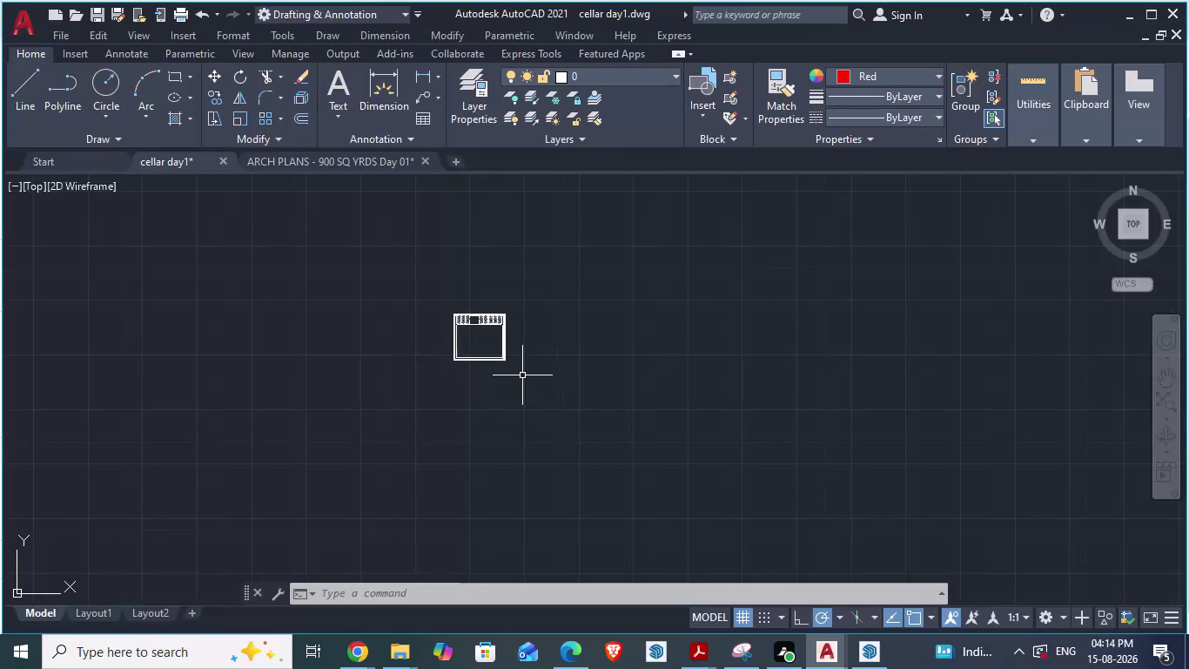
scroll(up, 3)
scroll(up, 3)
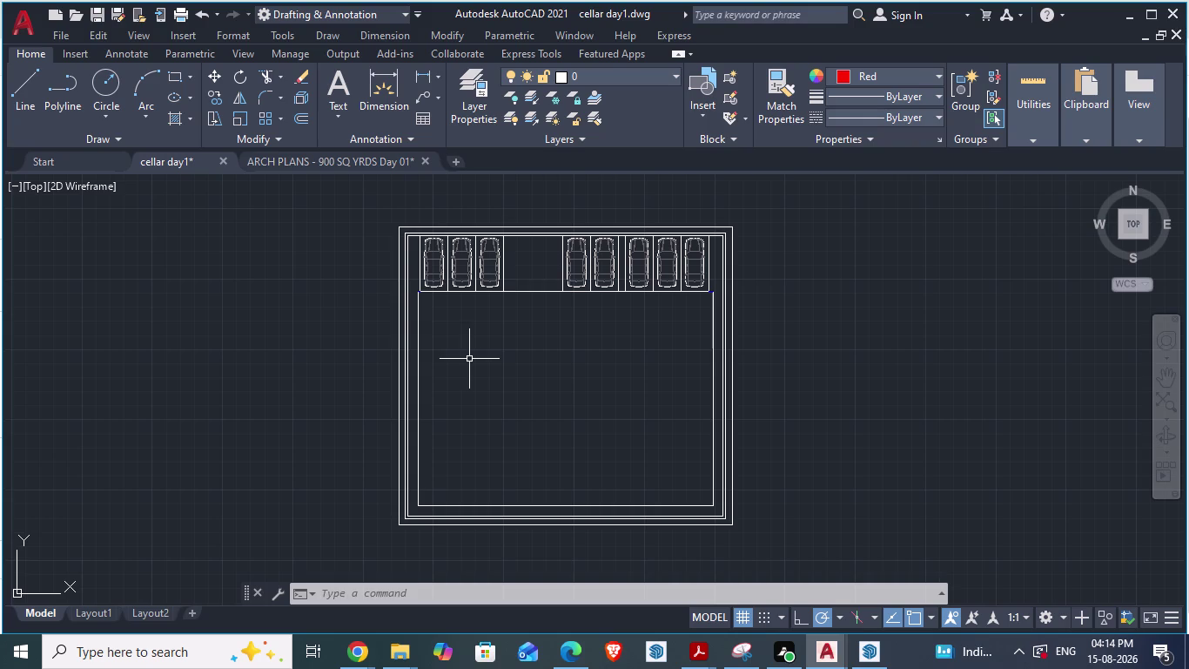
scroll(up, 3)
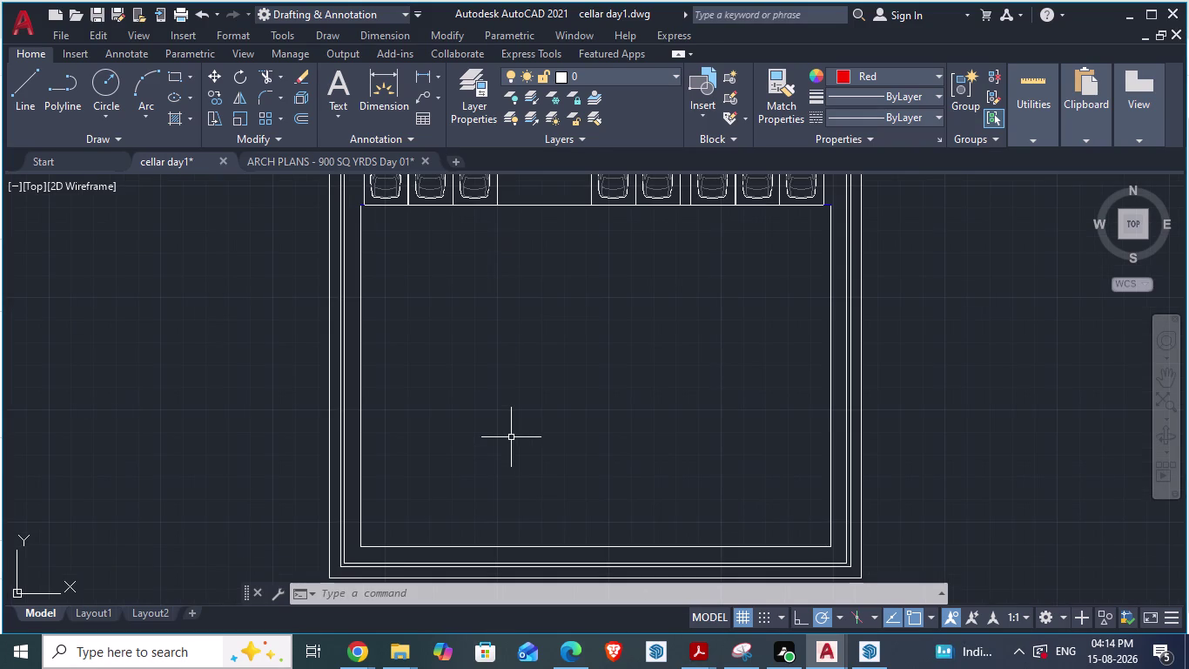
scroll(up, 3)
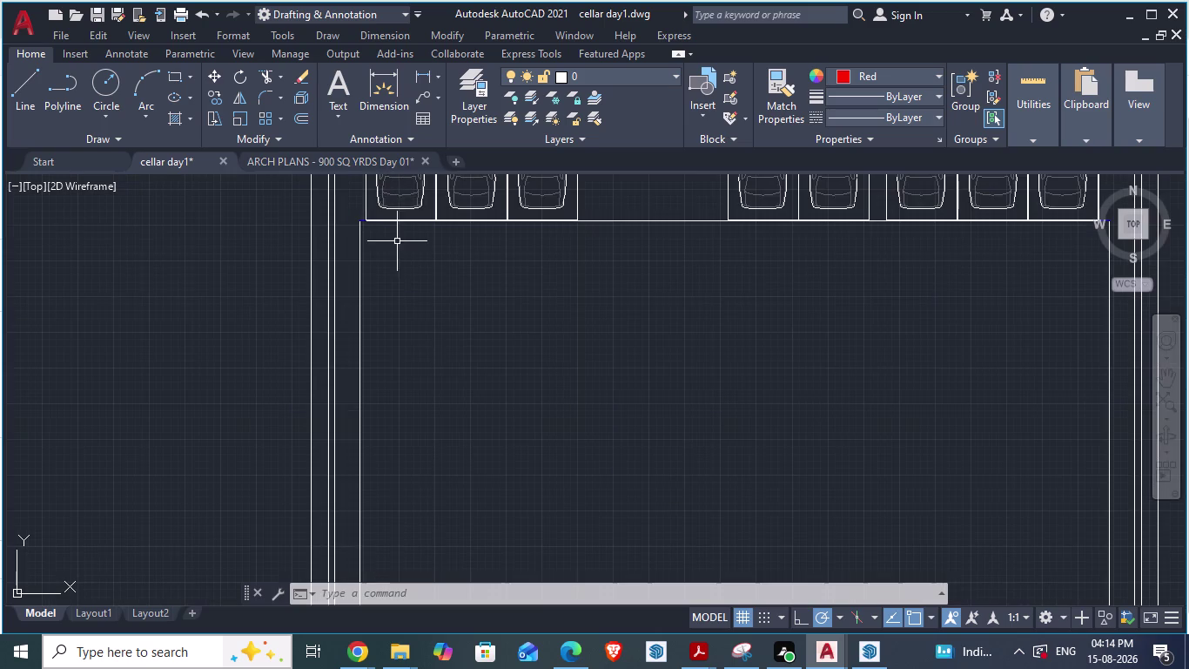
scroll(down, 3)
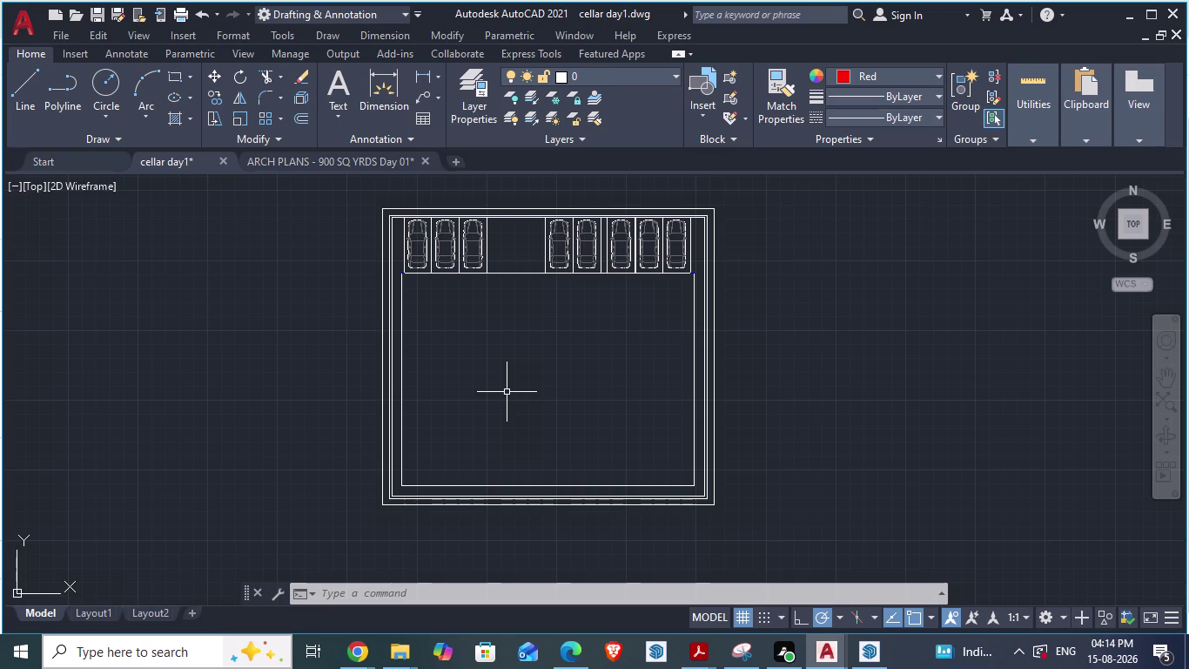
scroll(up, 3)
scroll(up, 3)
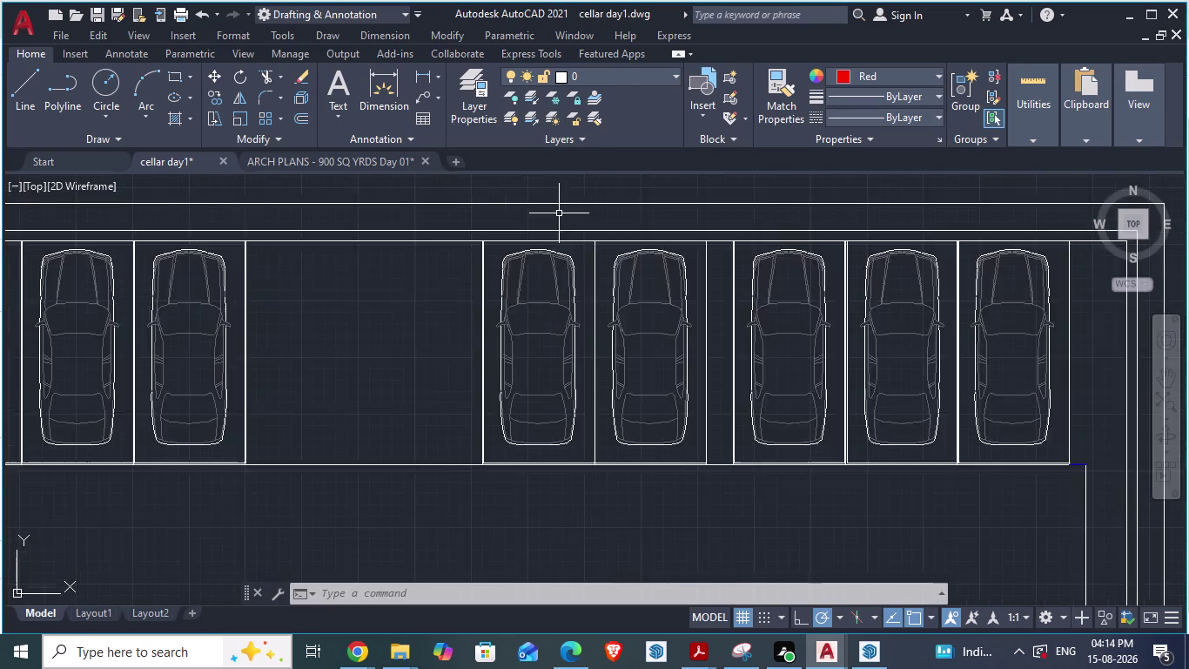
scroll(up, 3)
scroll(down, 3)
scroll(up, 3)
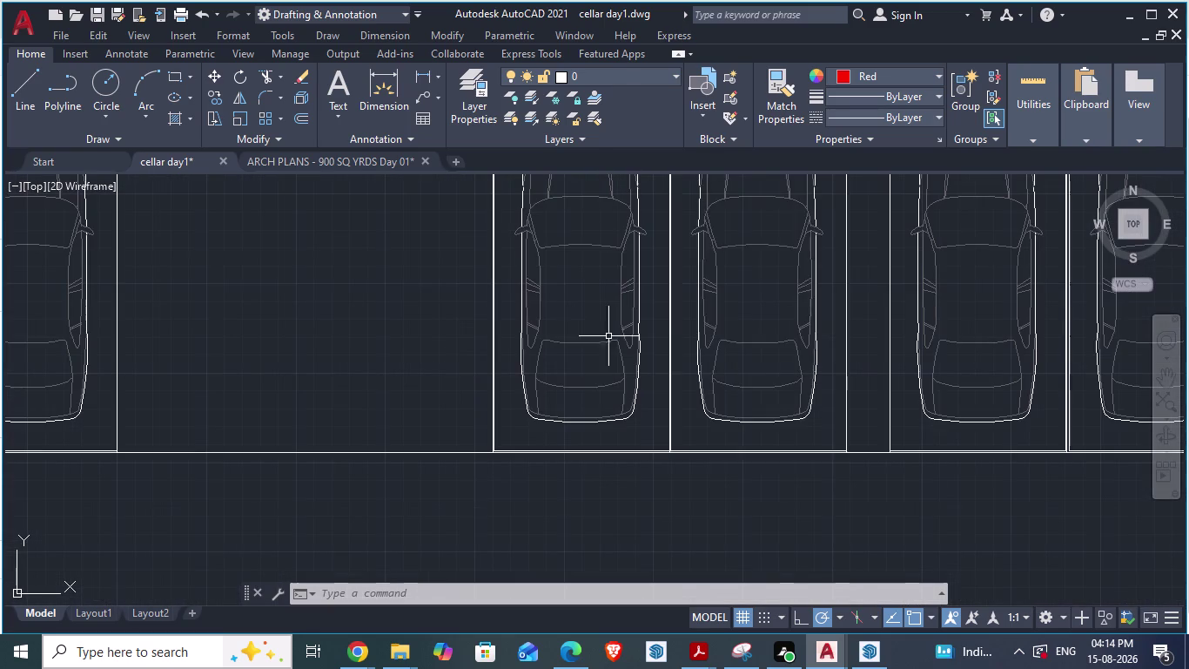
scroll(down, 3)
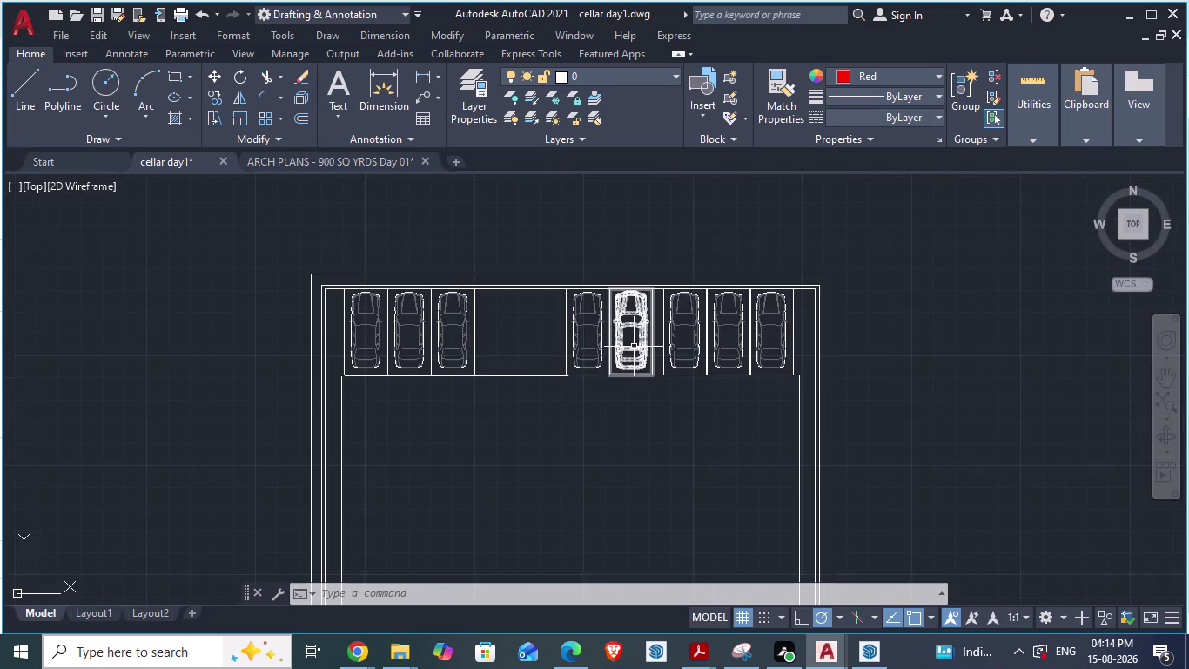
scroll(up, 3)
scroll(down, 3)
scroll(down, 3)
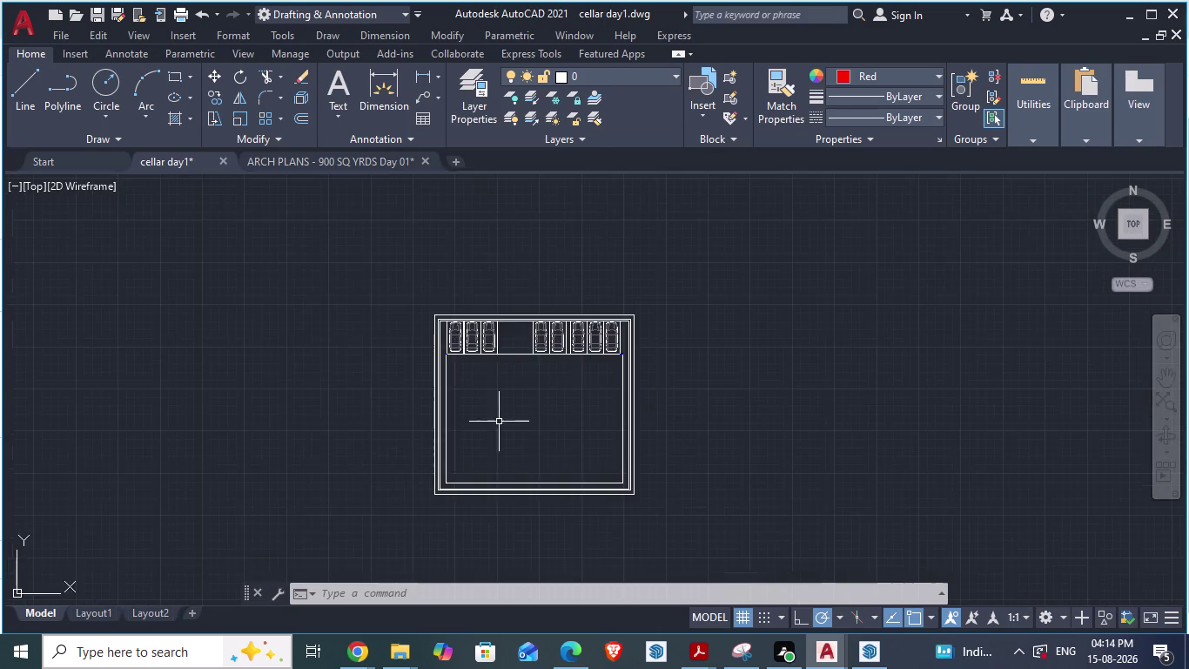
scroll(up, 3)
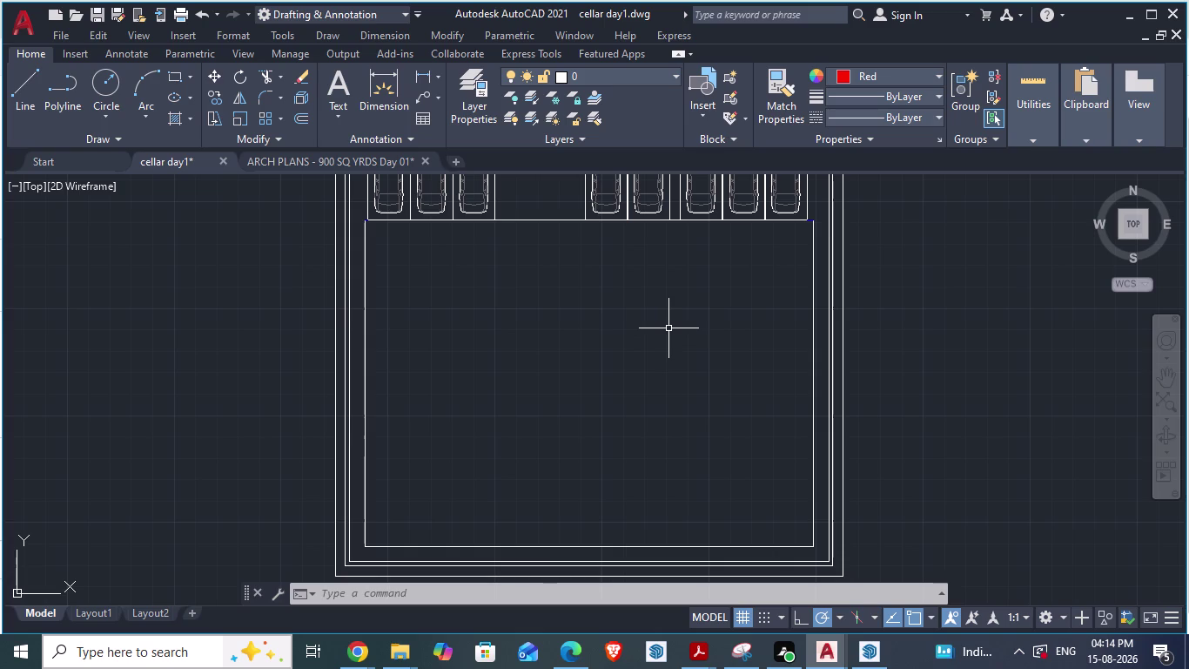
scroll(down, 3)
scroll(up, 3)
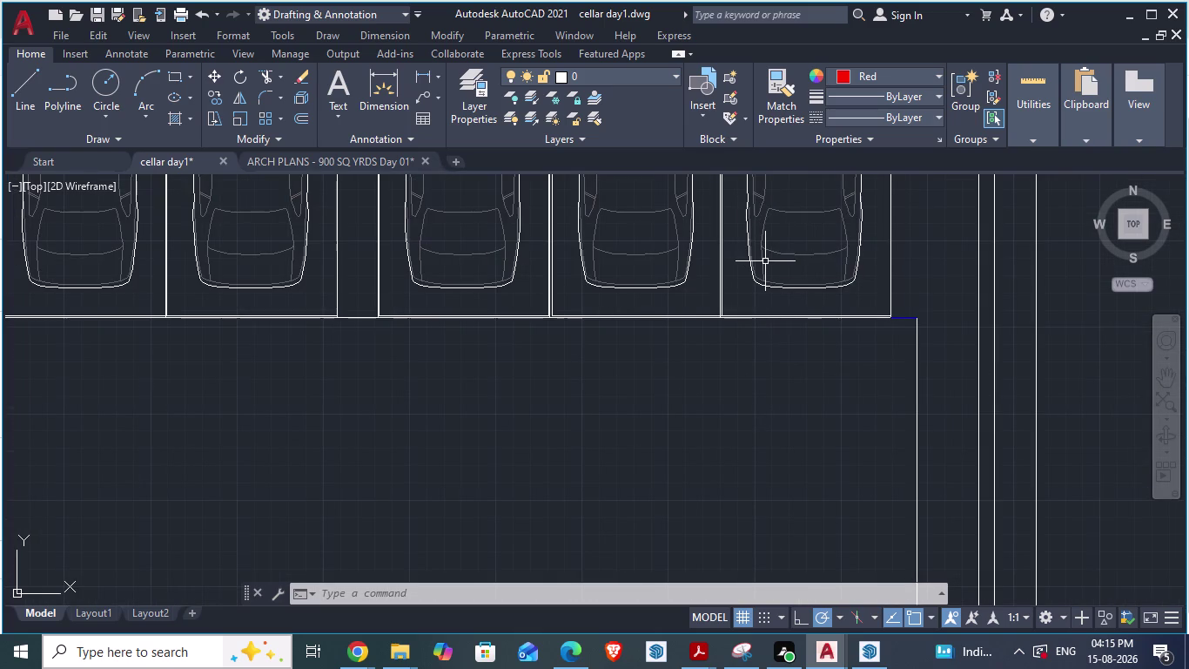
scroll(down, 3)
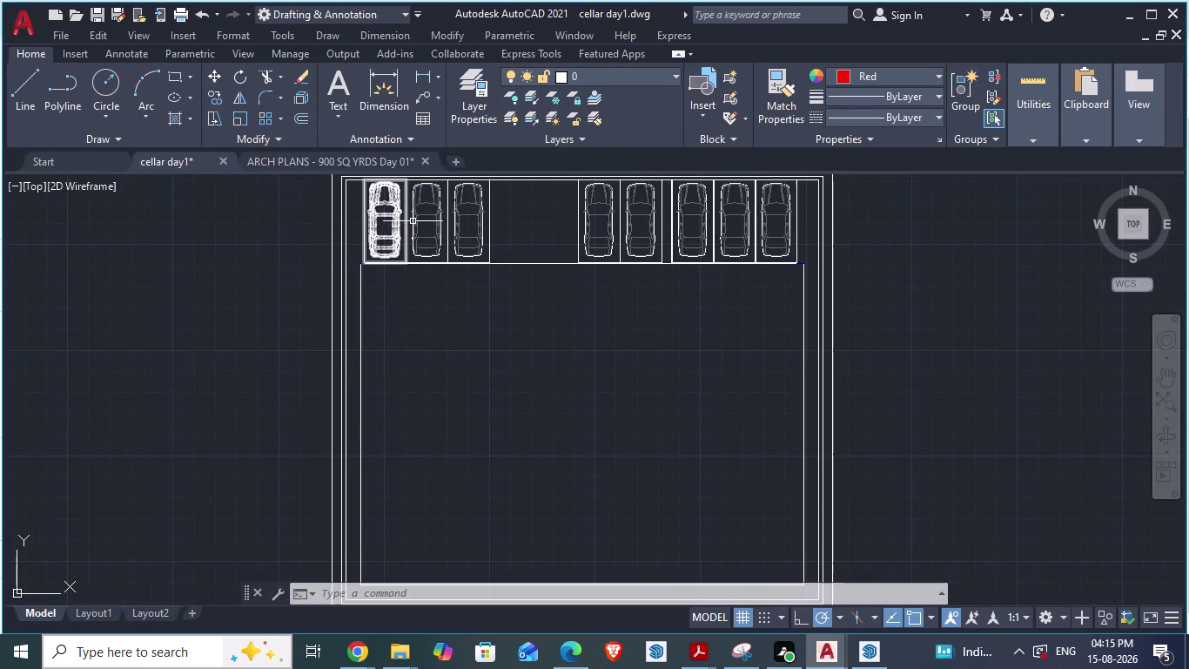
scroll(down, 3)
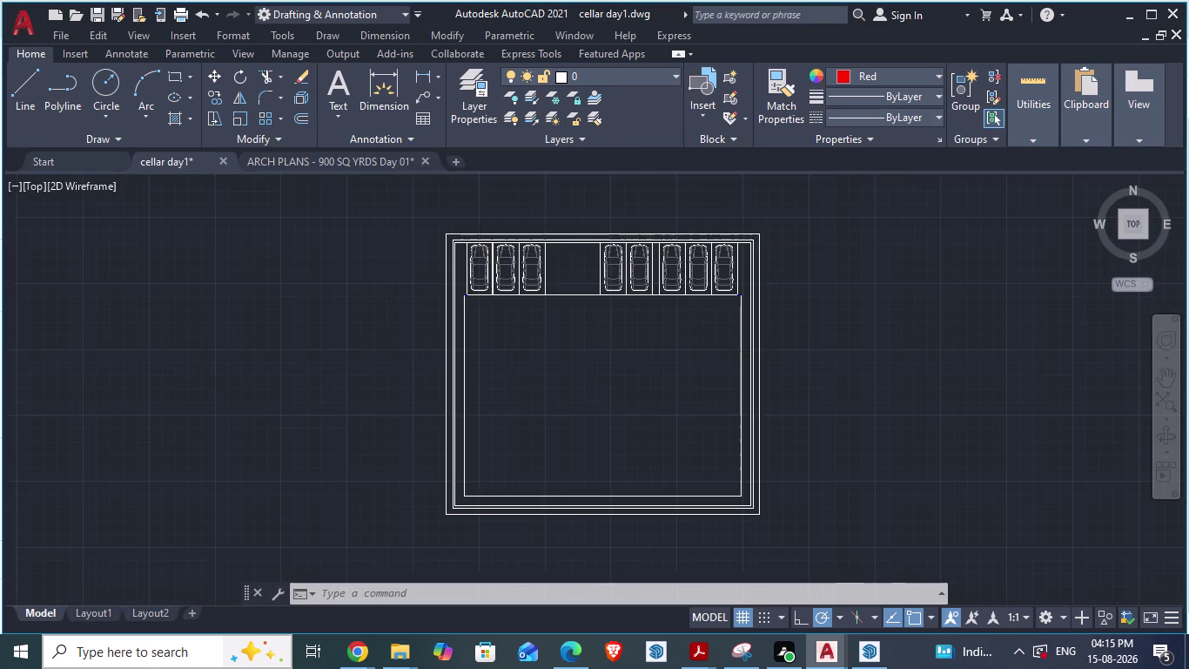
scroll(up, 3)
scroll(up, 3)
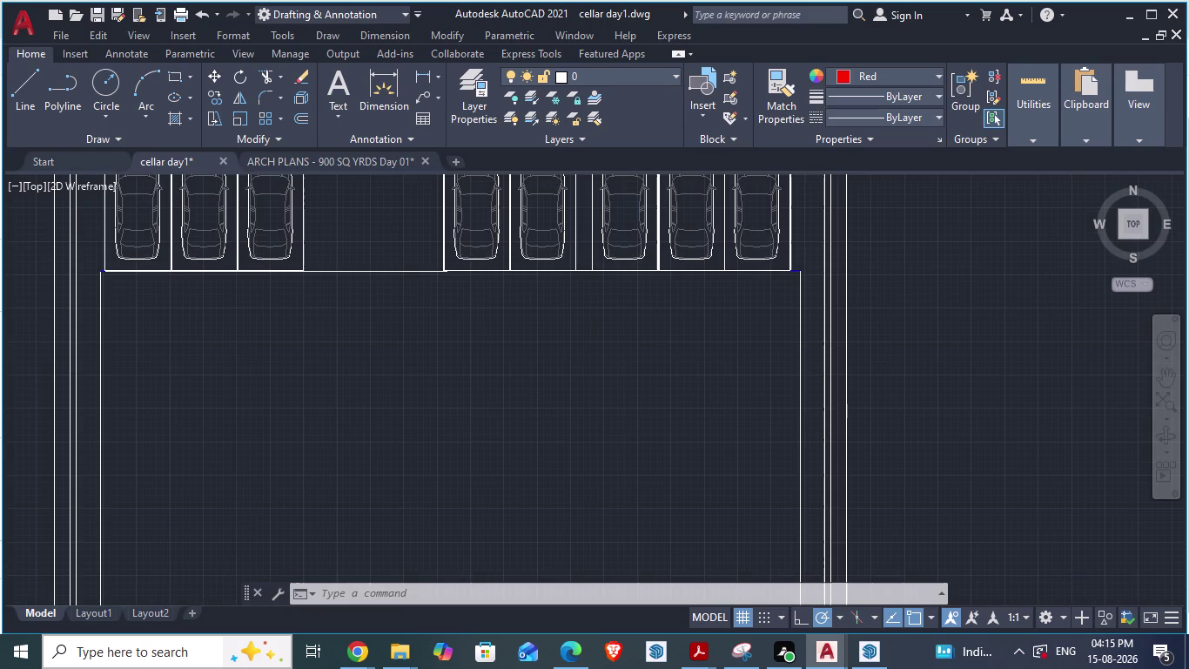
scroll(down, 3)
scroll(down, 3)
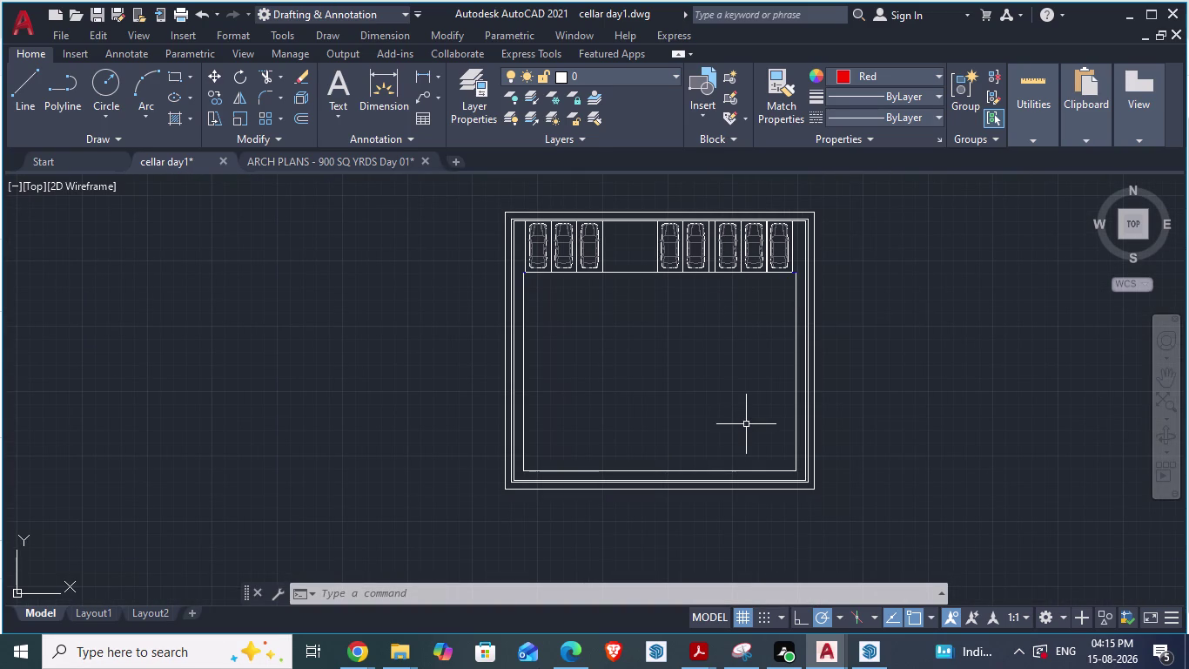
scroll(up, 3)
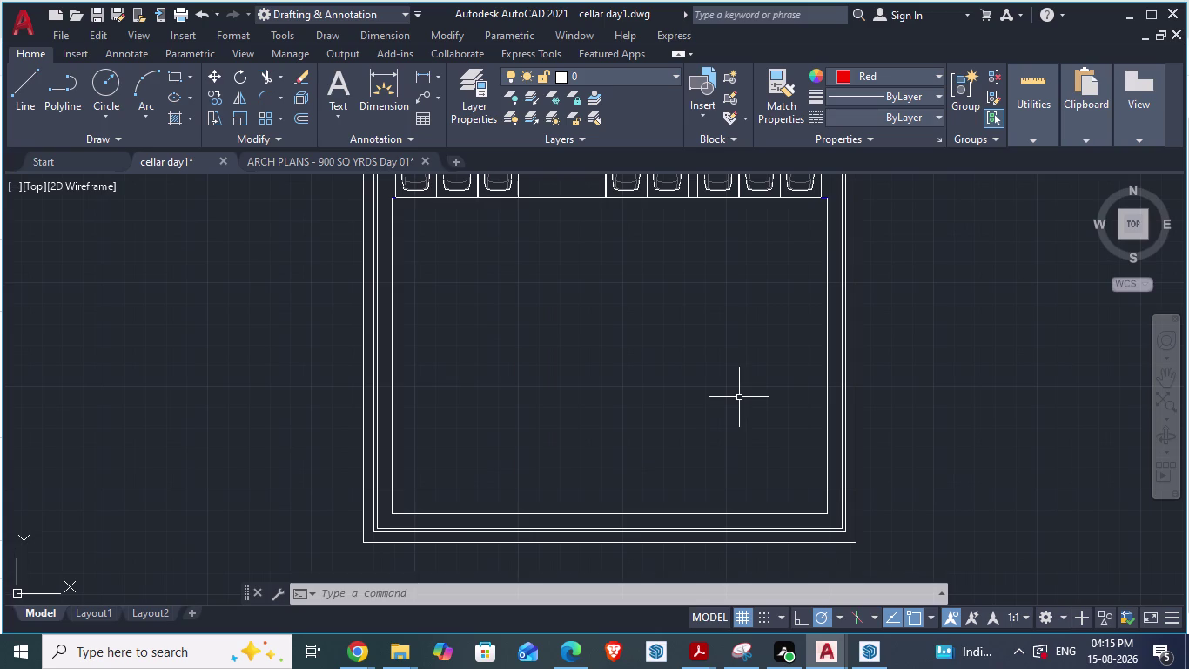
scroll(down, 3)
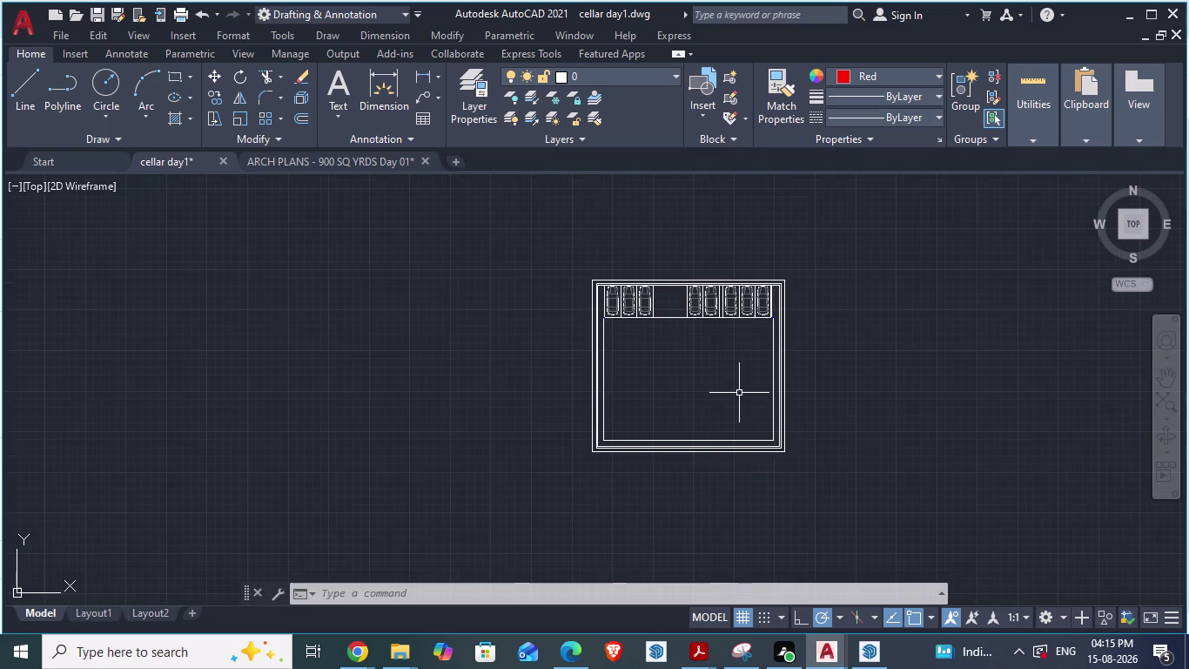
scroll(down, 3)
scroll(up, 3)
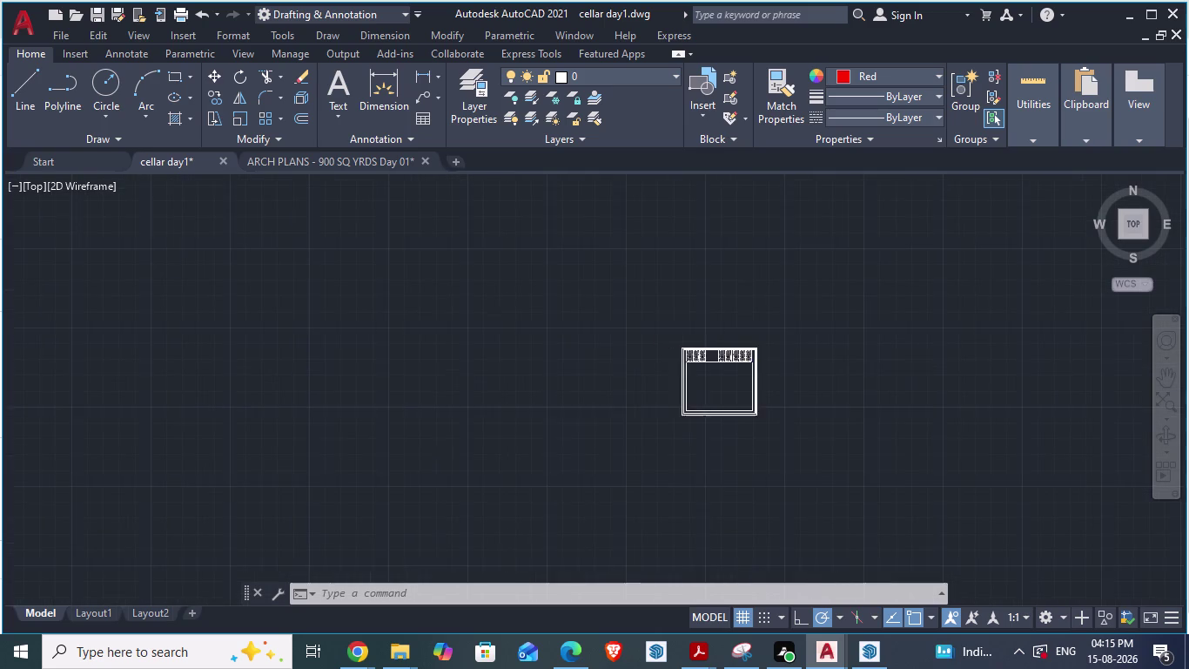
scroll(up, 3)
scroll(up, 3)
scroll(up, 3)
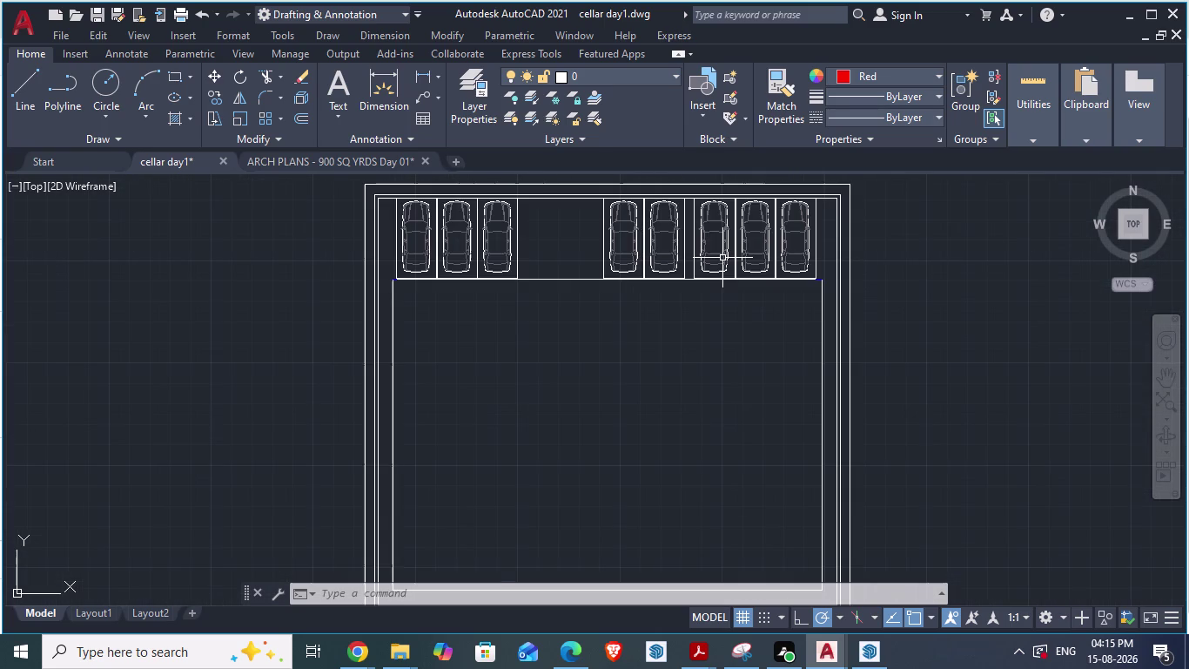